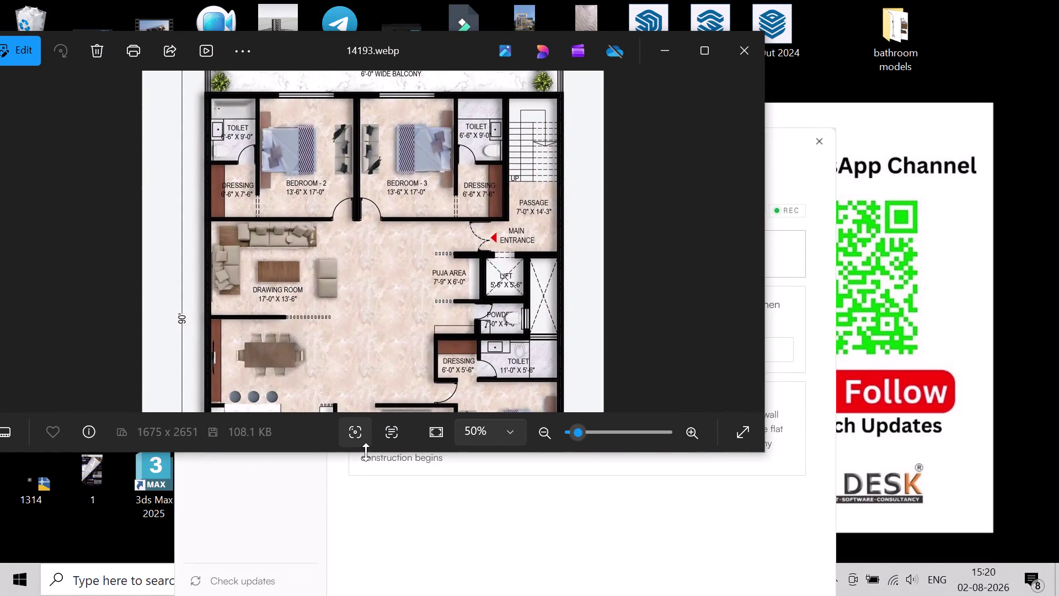
Resize the Photos window taller and narrower so the floor plan shows at 71% beside the recording panel.
drag(372, 454, 360, 562)
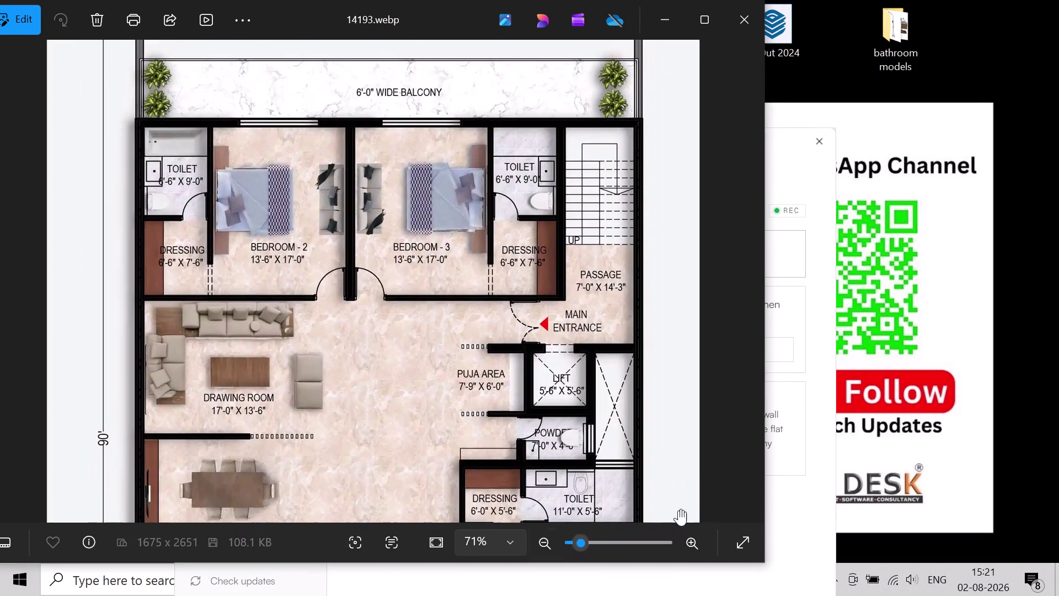
drag(768, 376, 531, 392)
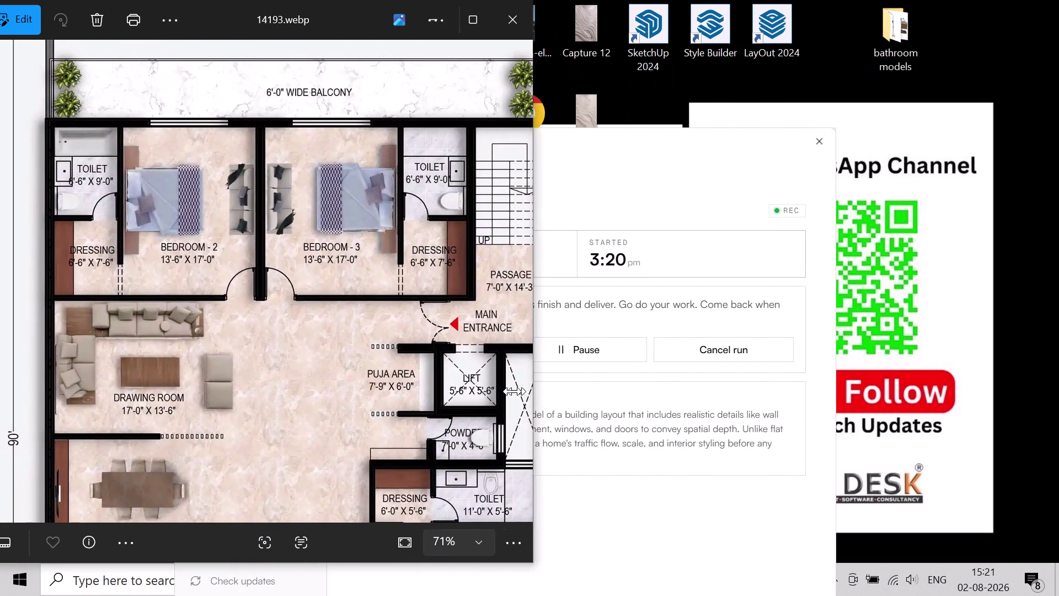
drag(532, 391, 462, 390)
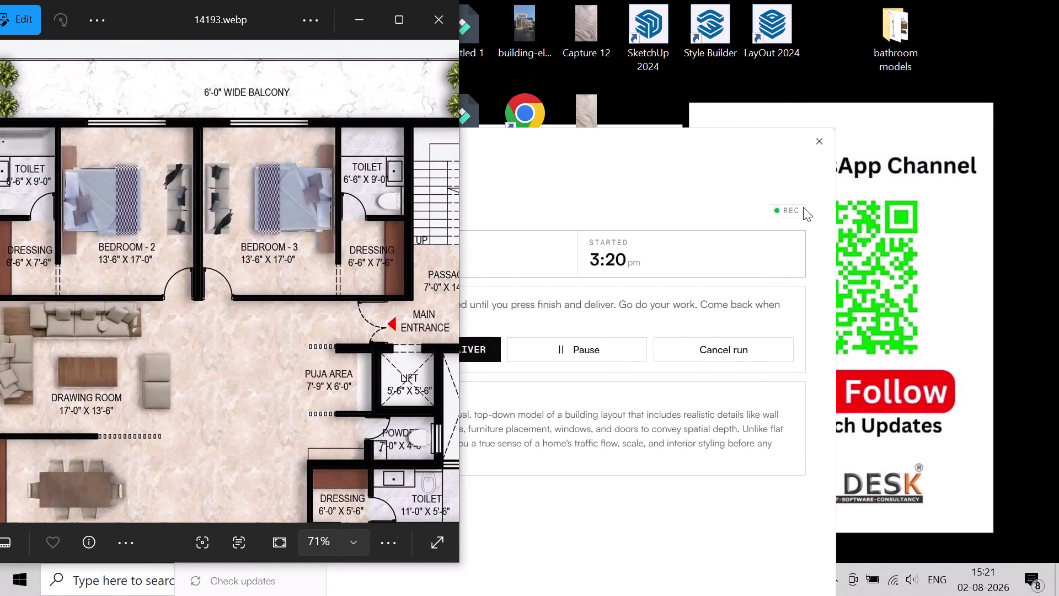